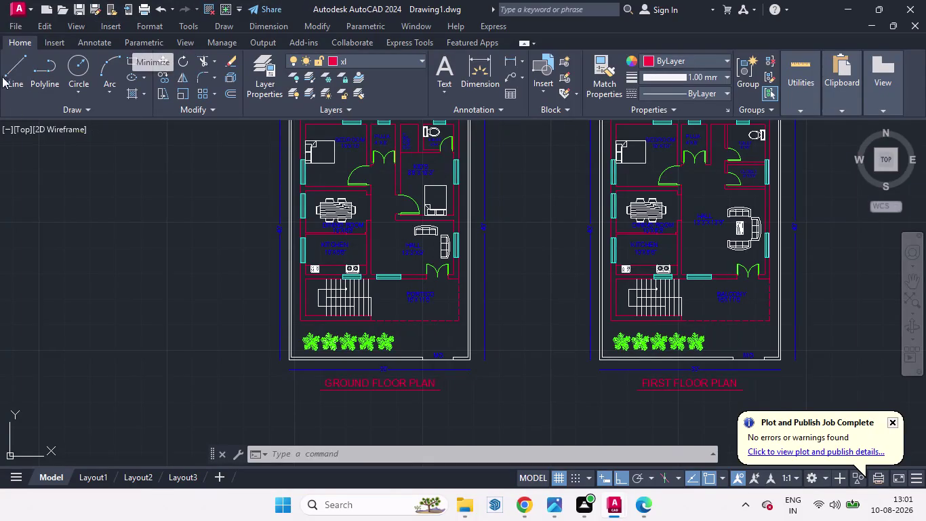
Bring up the Save As dialog from the file menu, cancelling a stray selection window.
click(8, 24)
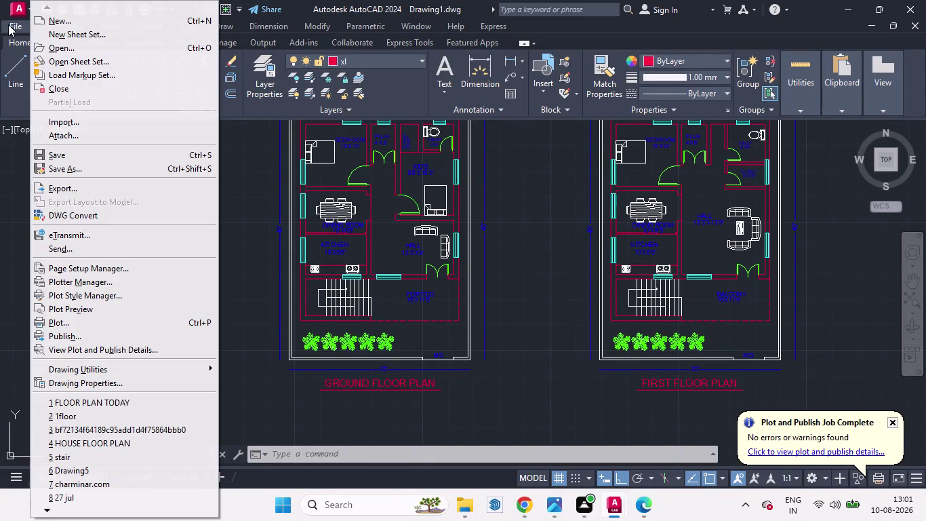
click(263, 246)
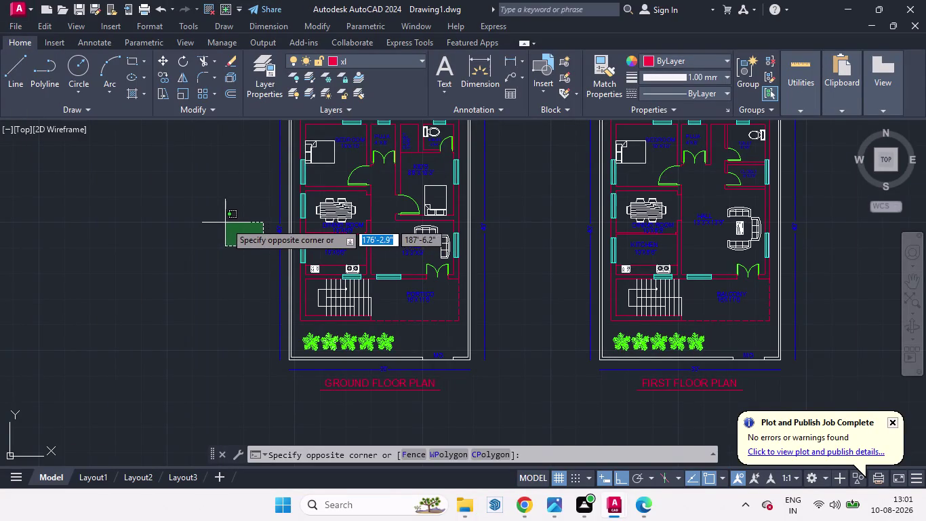
key(space)
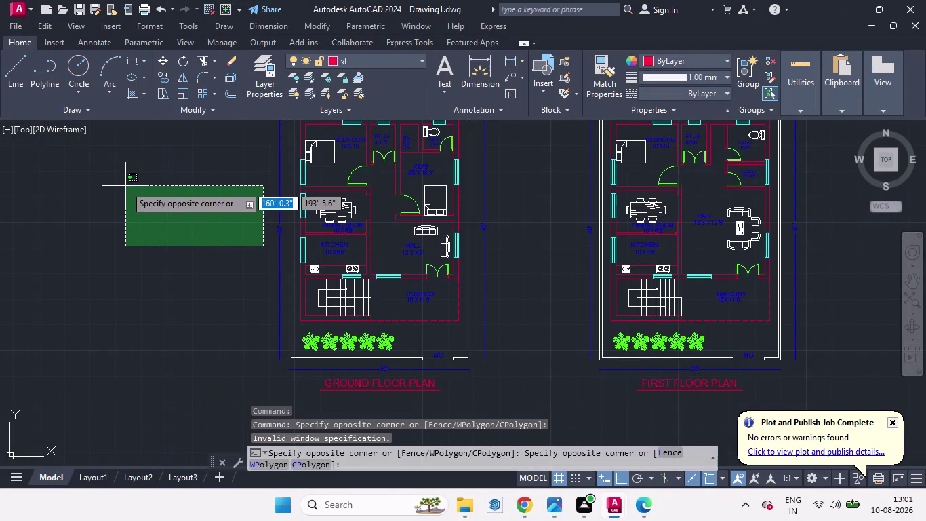
key(Escape)
click(13, 36)
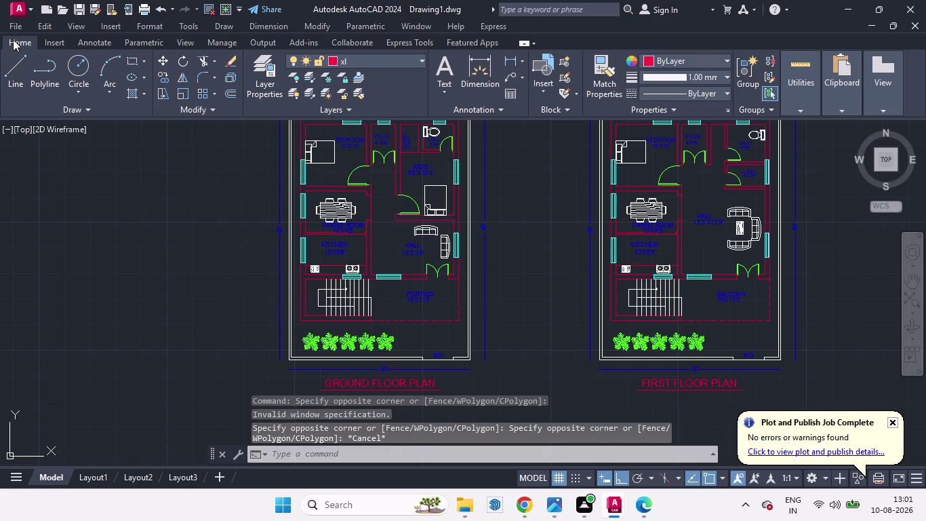
click(16, 38)
click(19, 31)
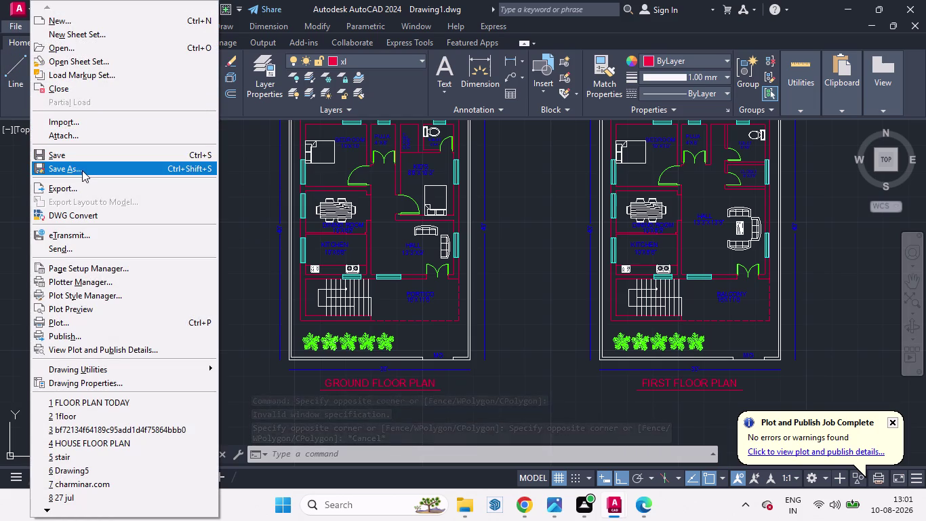
click(82, 170)
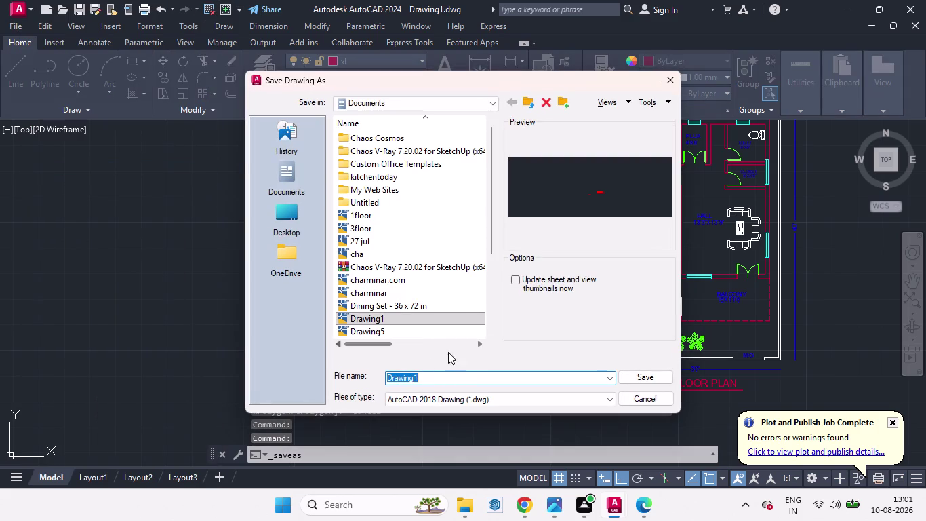
Replace the file name with FLOOPLAN+DWG and save the drawing.
key(BackSpace)
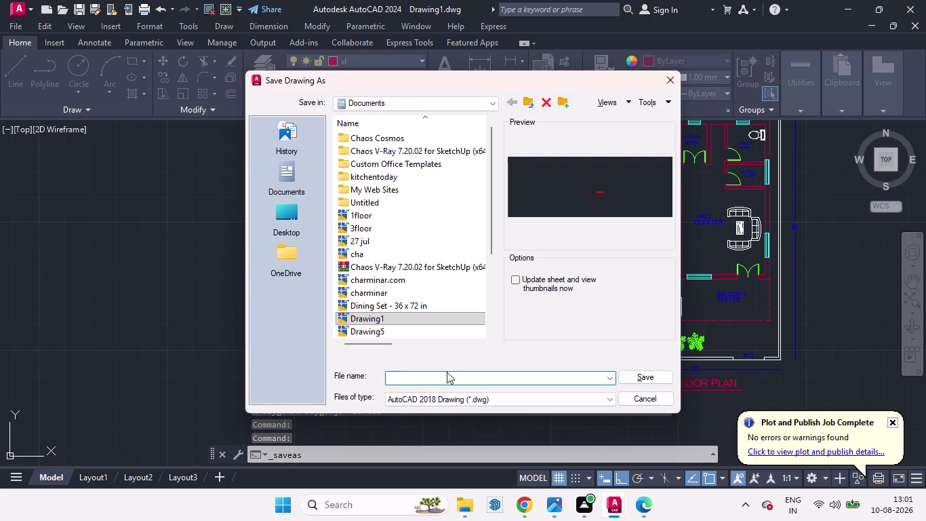
text(FLOO)
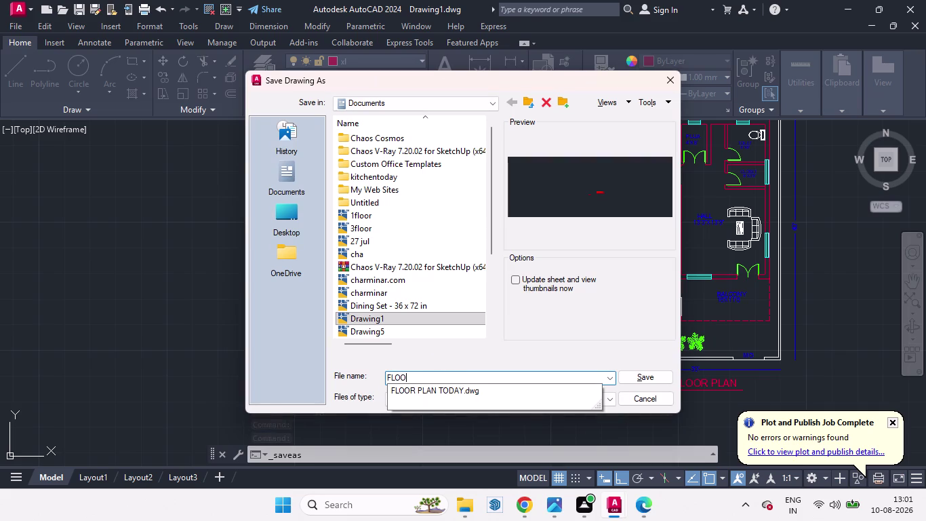
key(p)
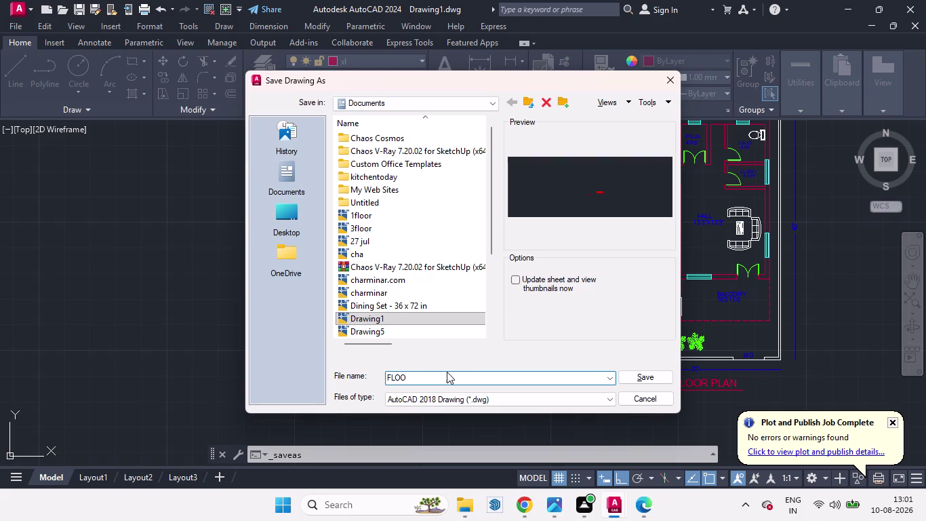
text(LA)
text(N)
key(shift+plus)
text(P)
text(DF)
key(BackSpace)
key(BackSpace)
key(BackSpace)
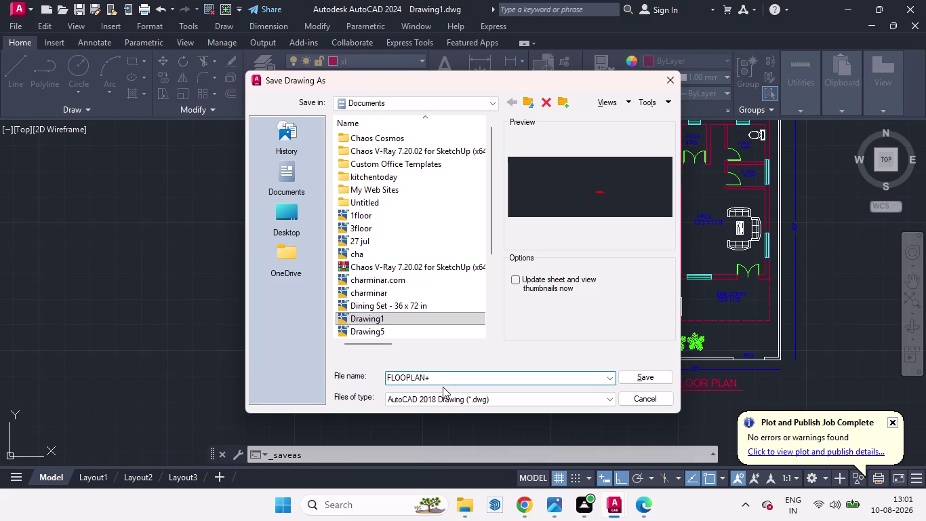
text(DW)
text(G)
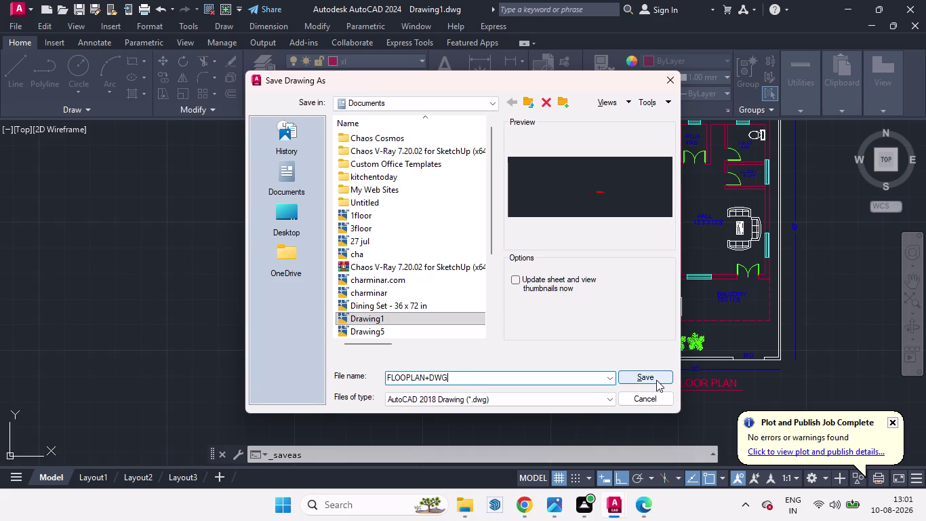
click(657, 380)
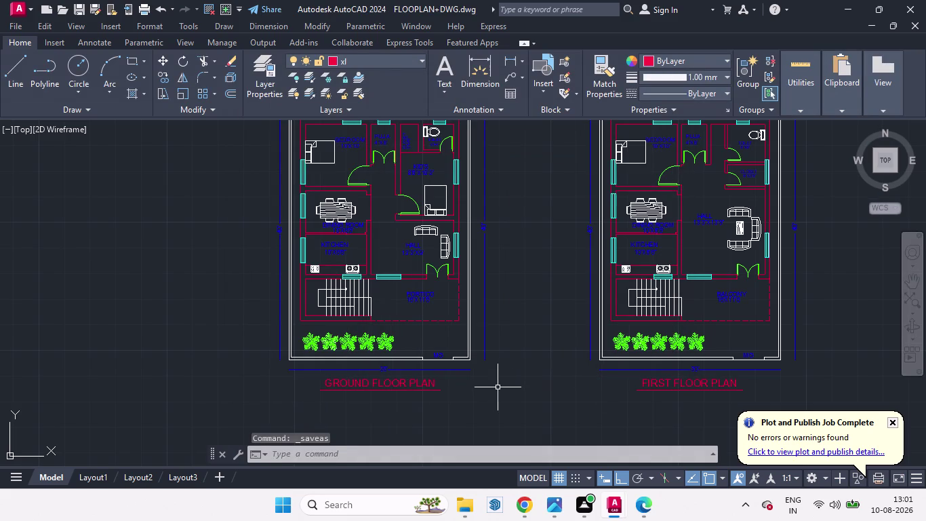
Close the FLOOPLAN+DWG drawing window and exit AutoCAD.
click(907, 1)
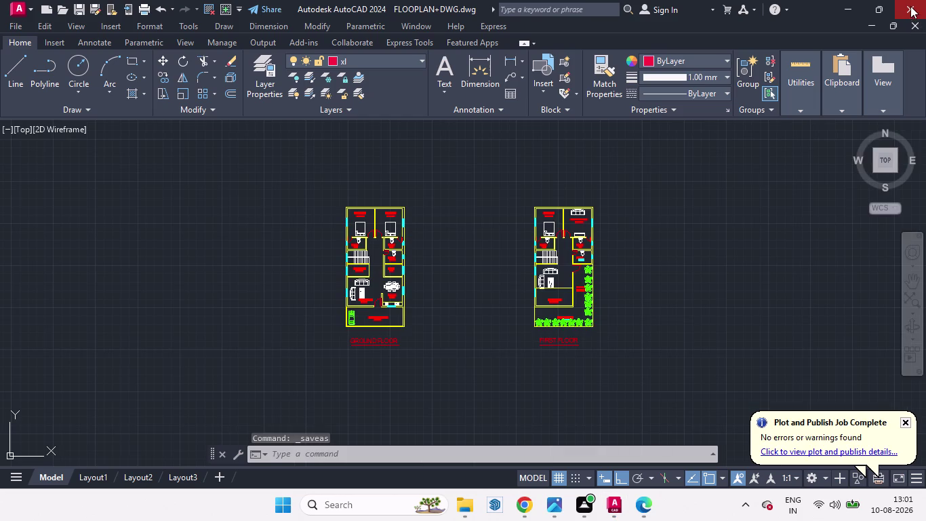
click(907, 3)
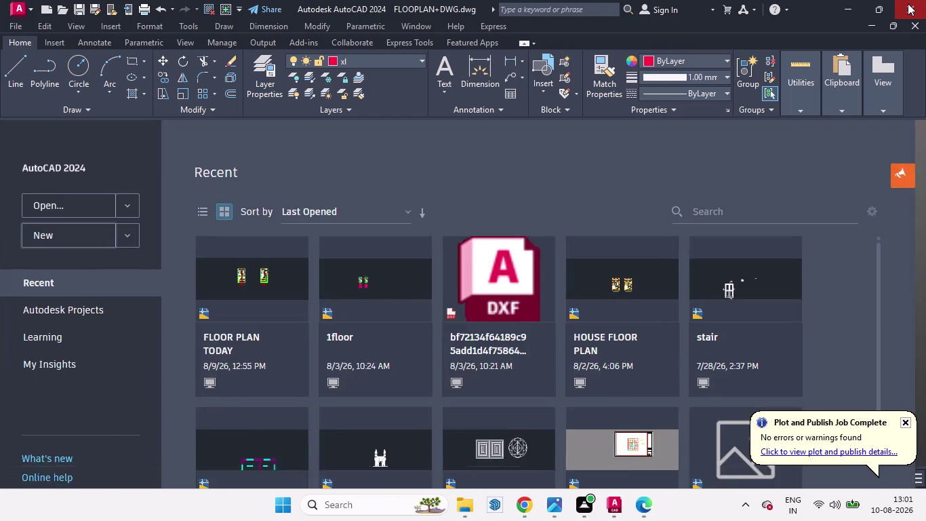
click(908, 3)
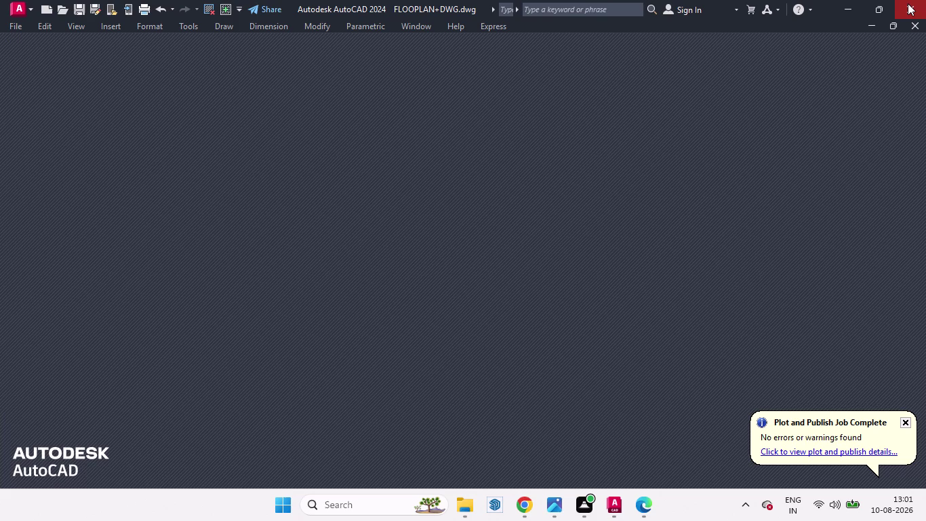